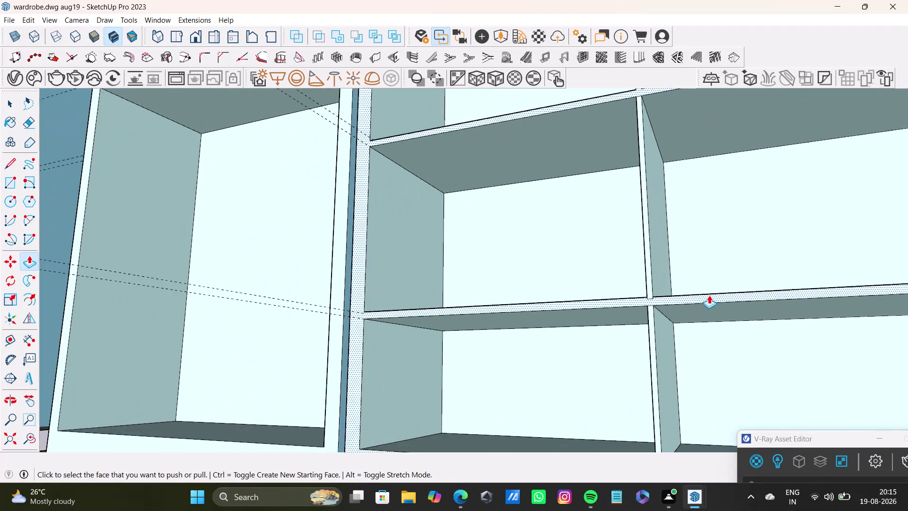
Push/Pull the upper and lower shelf faces of the central unit to their new depth.
middle_drag(705, 295, 655, 370)
scroll(up, 3)
drag(584, 345, 590, 343)
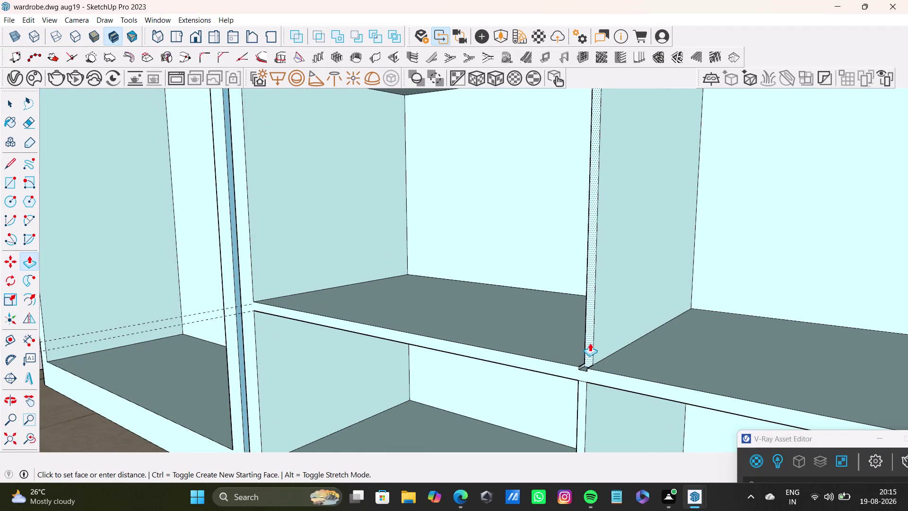
drag(590, 343, 588, 390)
scroll(down, 3)
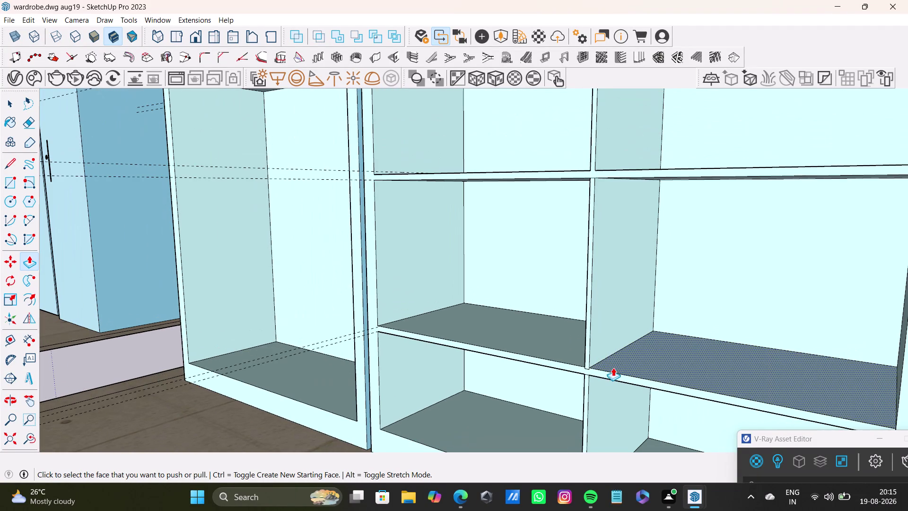
drag(623, 365, 575, 364)
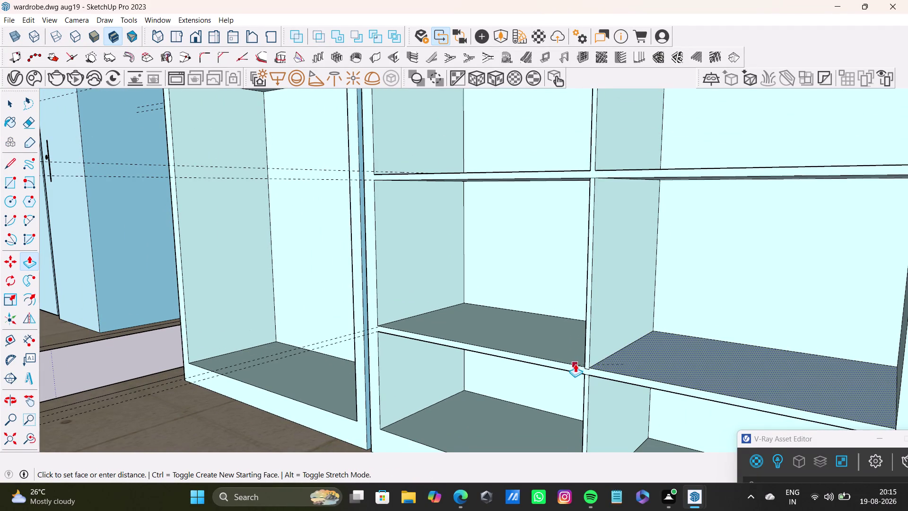
drag(575, 363, 574, 366)
scroll(down, 3)
middle_drag(599, 362, 719, 373)
scroll(down, 3)
scroll(down, 3)
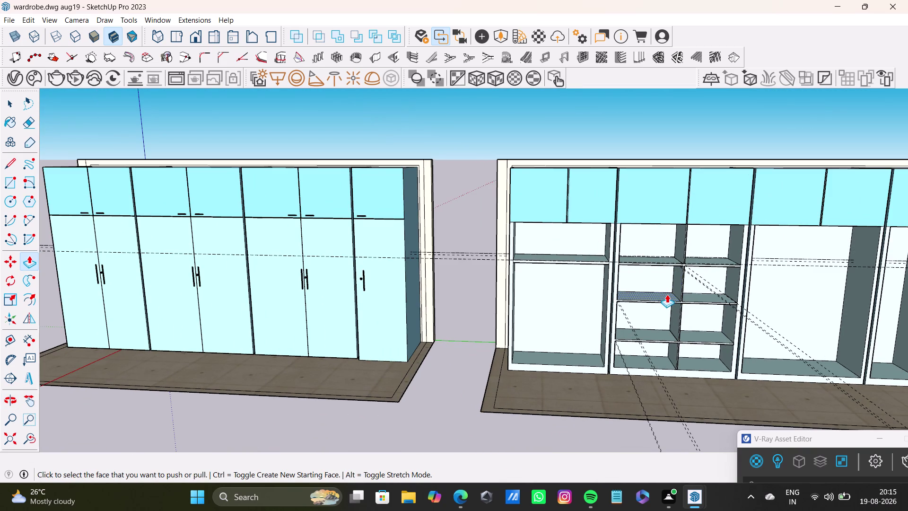
key(space)
scroll(down, 3)
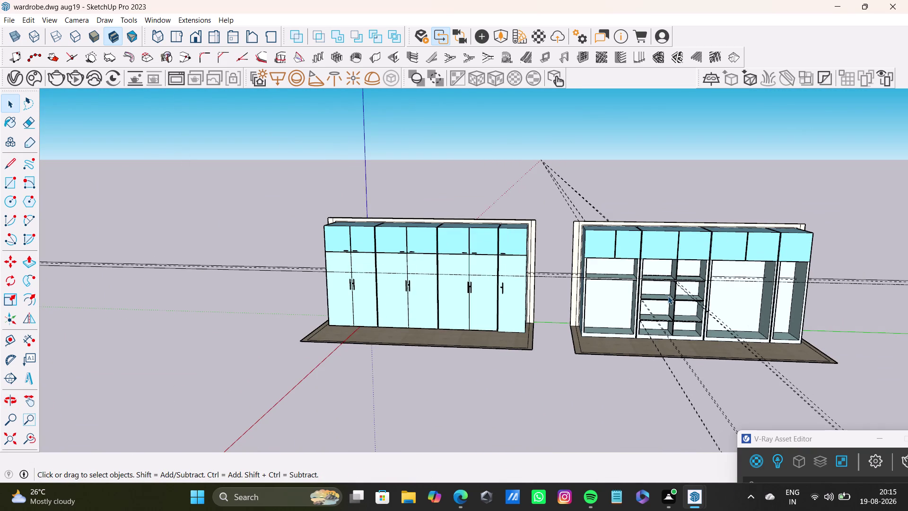
middle_drag(668, 295, 499, 252)
scroll(up, 3)
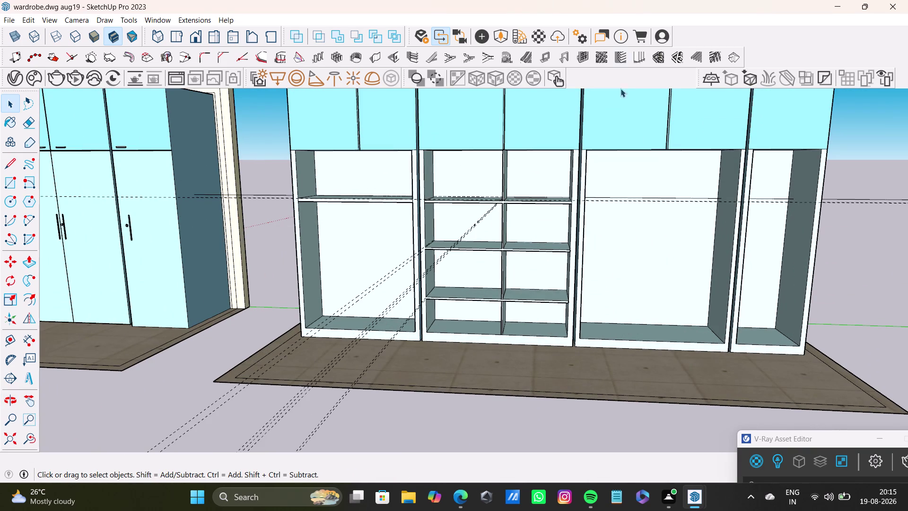
scroll(up, 3)
middle_drag(518, 264, 495, 258)
scroll(down, 3)
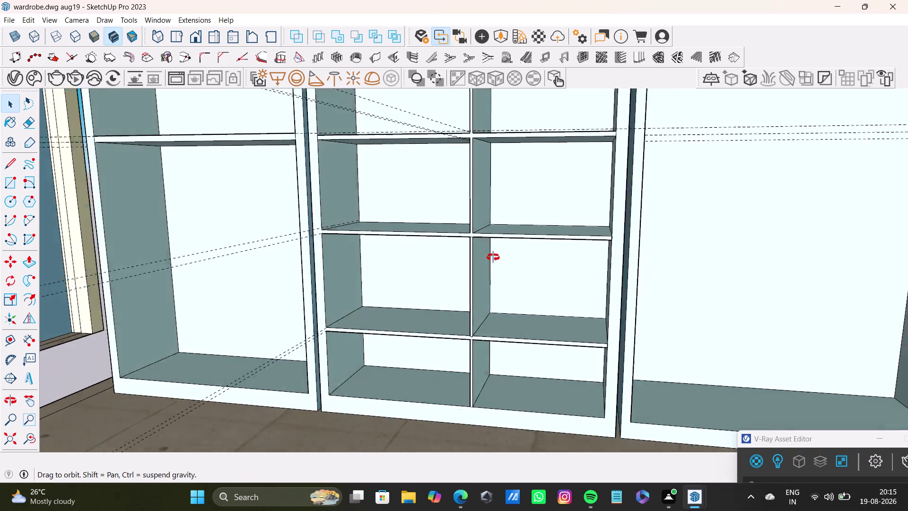
middle_drag(495, 258, 405, 255)
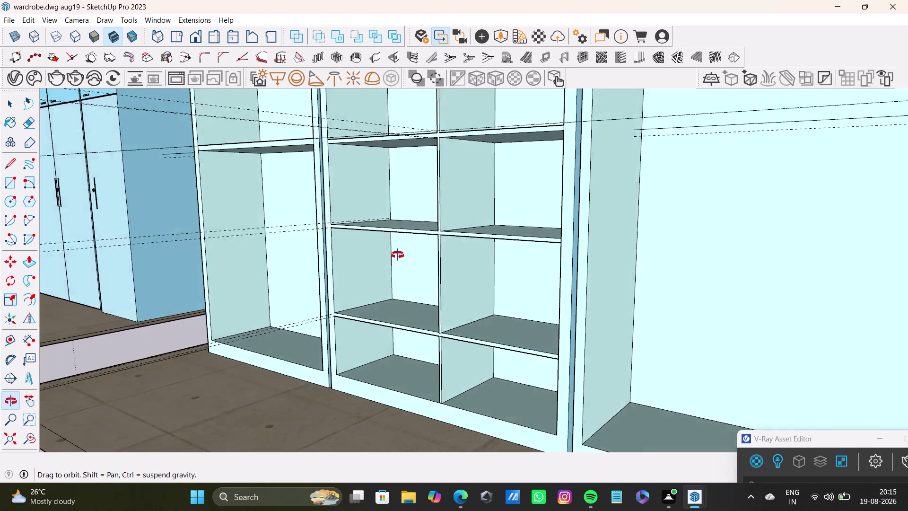
middle_drag(404, 255, 523, 222)
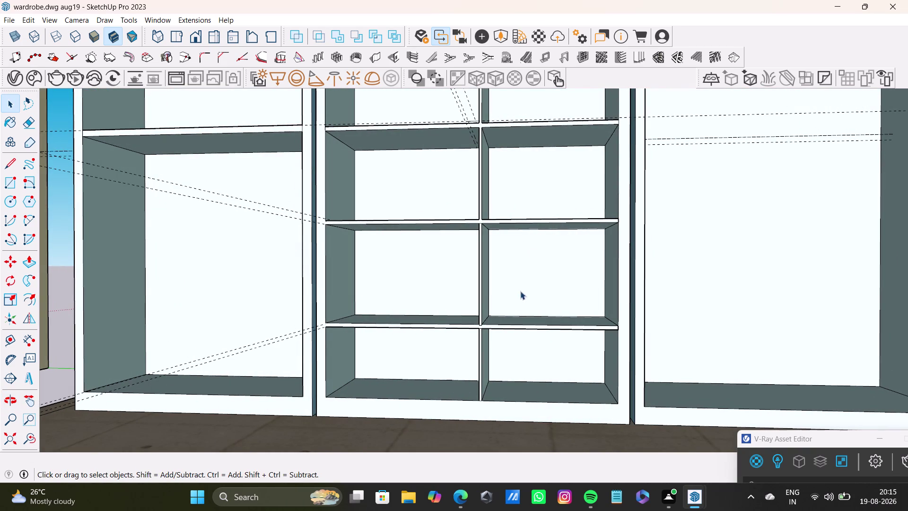
middle_drag(532, 362, 474, 376)
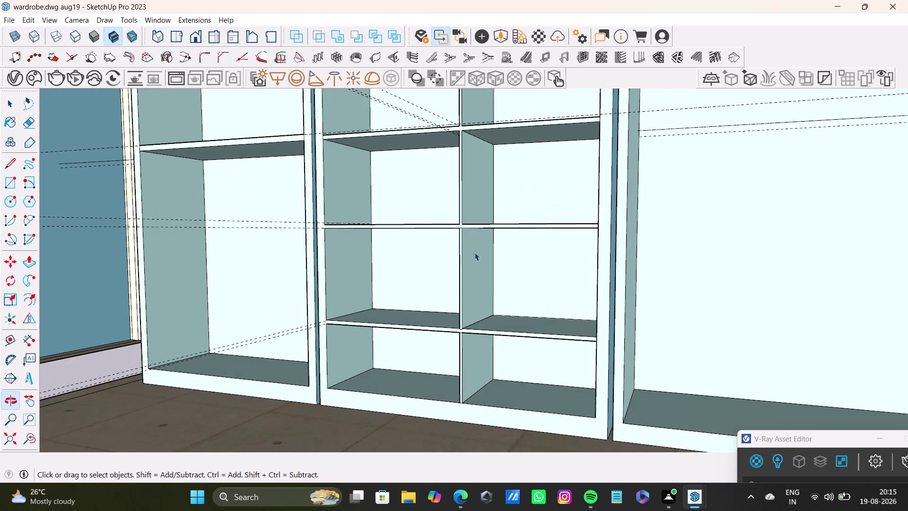
scroll(down, 3)
middle_drag(488, 203, 503, 265)
scroll(up, 3)
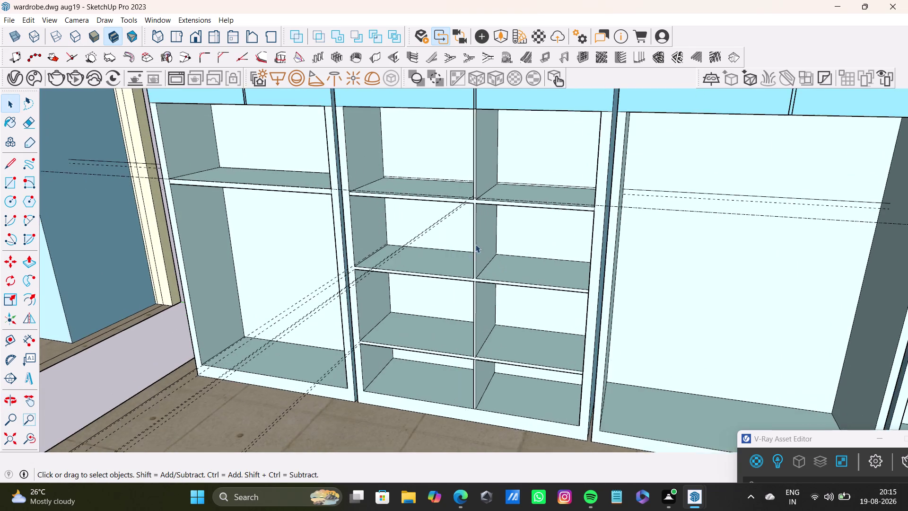
scroll(up, 3)
middle_drag(488, 239, 531, 190)
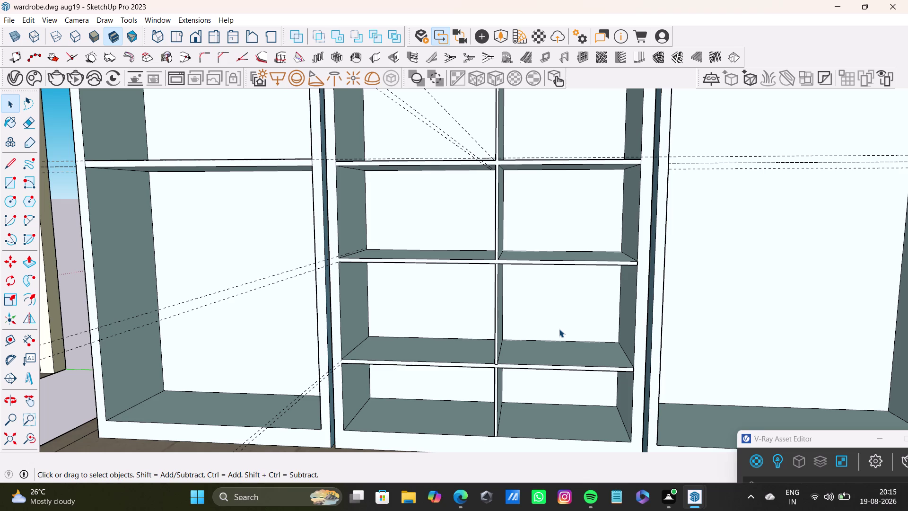
scroll(down, 3)
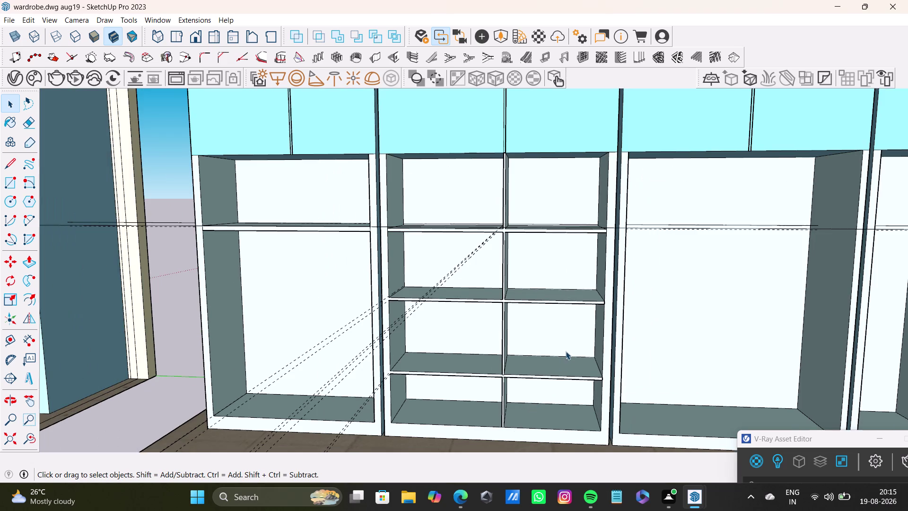
middle_drag(575, 283, 410, 351)
scroll(up, 3)
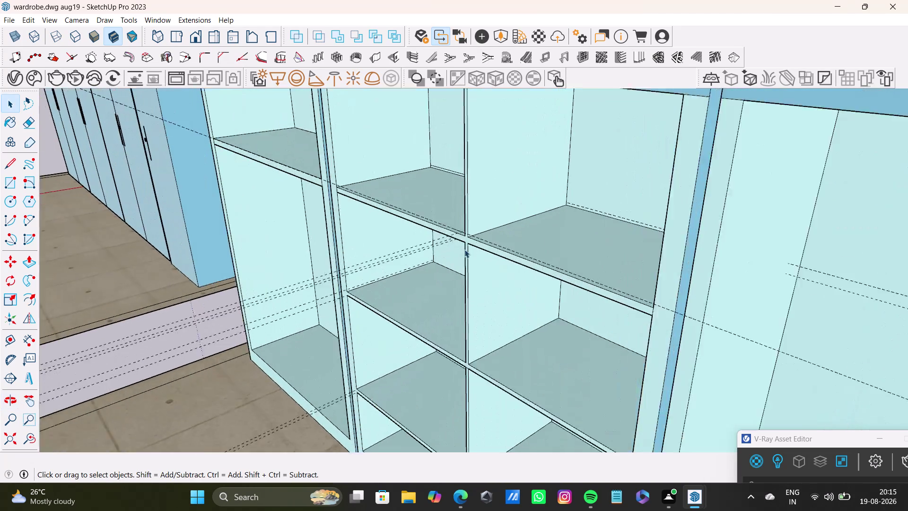
scroll(up, 3)
scroll(down, 3)
scroll(up, 3)
scroll(down, 3)
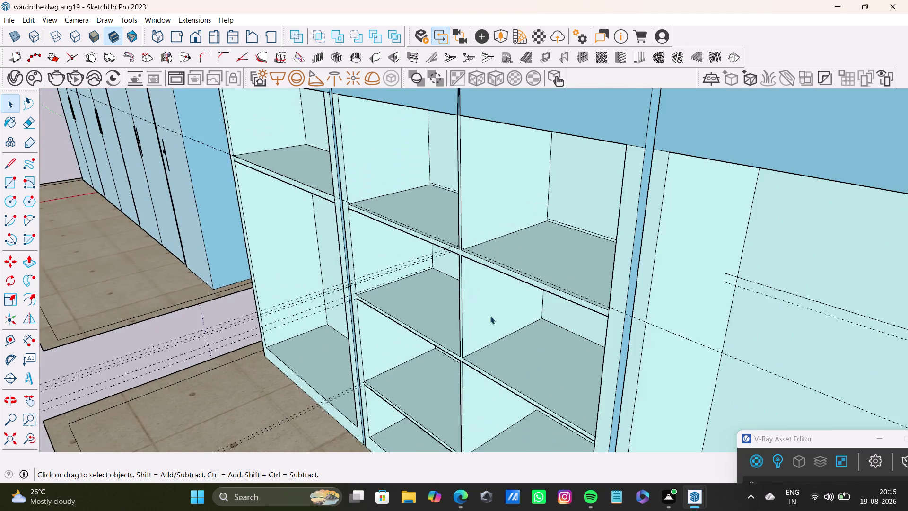
middle_drag(496, 323, 603, 310)
scroll(up, 3)
middle_drag(560, 379, 620, 375)
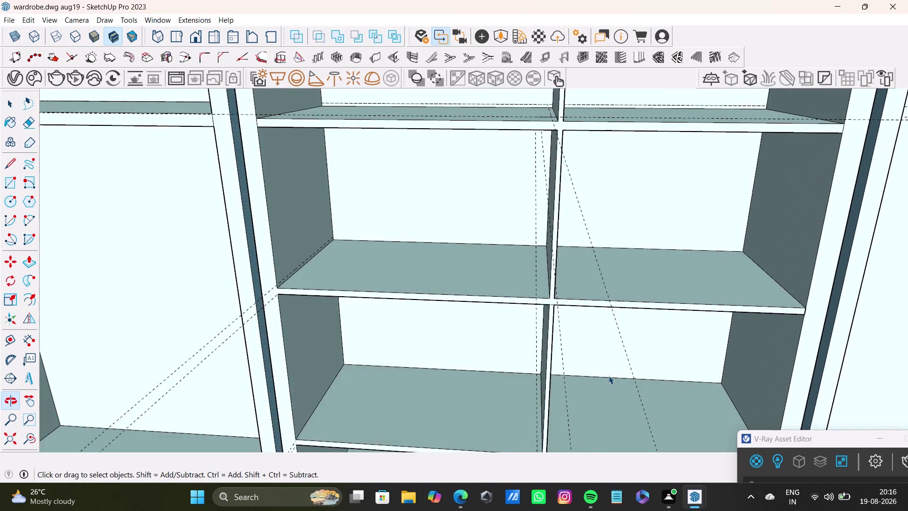
scroll(down, 3)
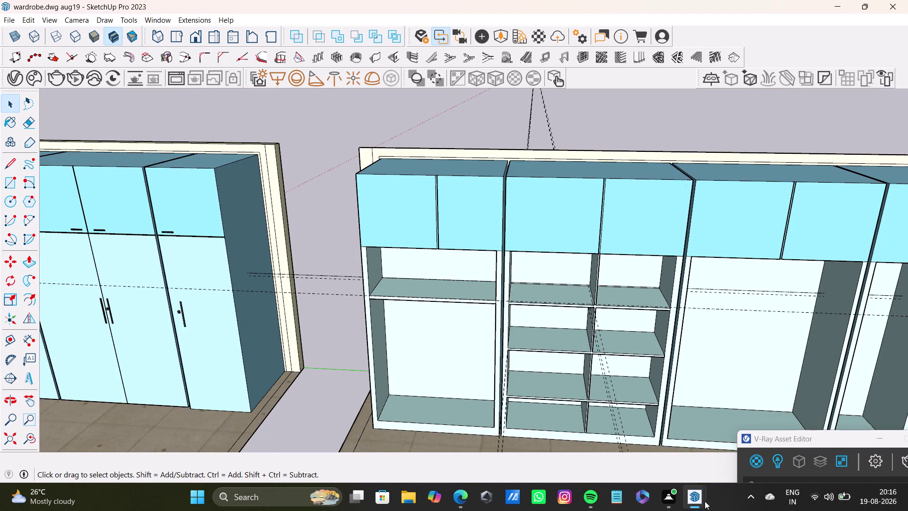
click(834, 5)
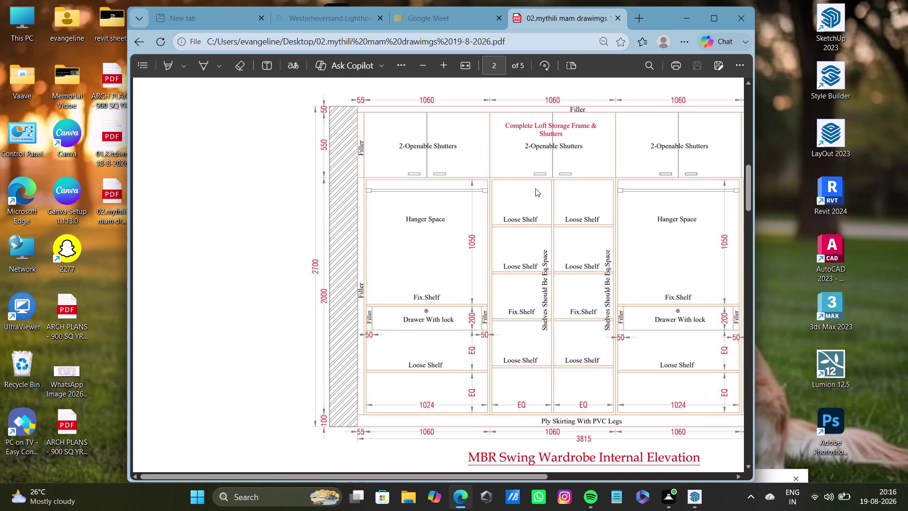
click(710, 18)
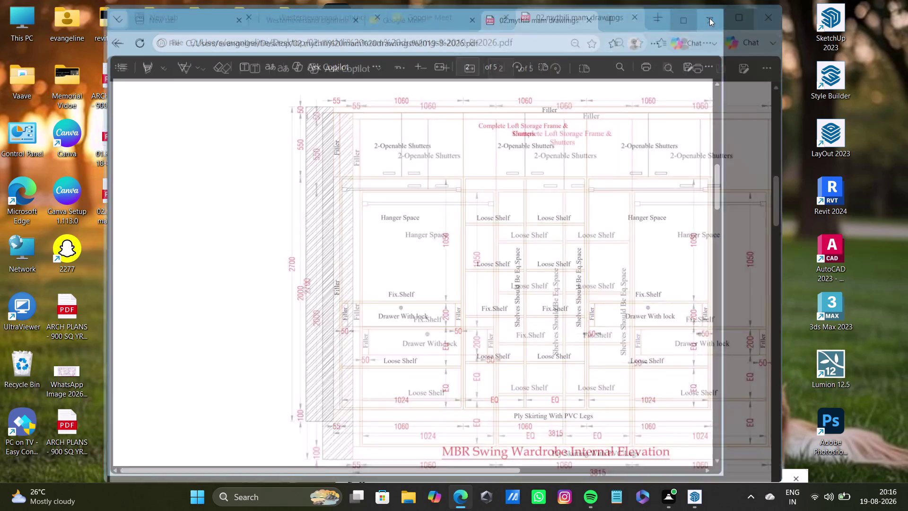
click(868, 7)
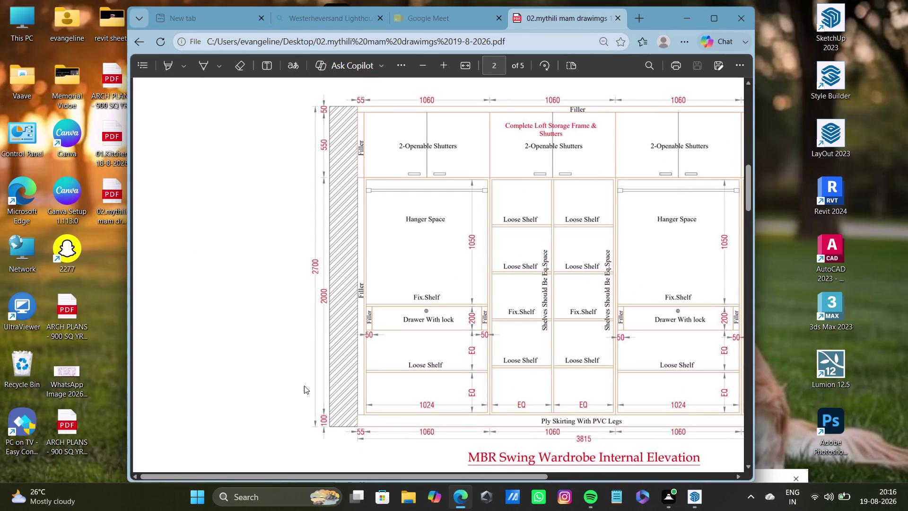
drag(370, 477, 450, 480)
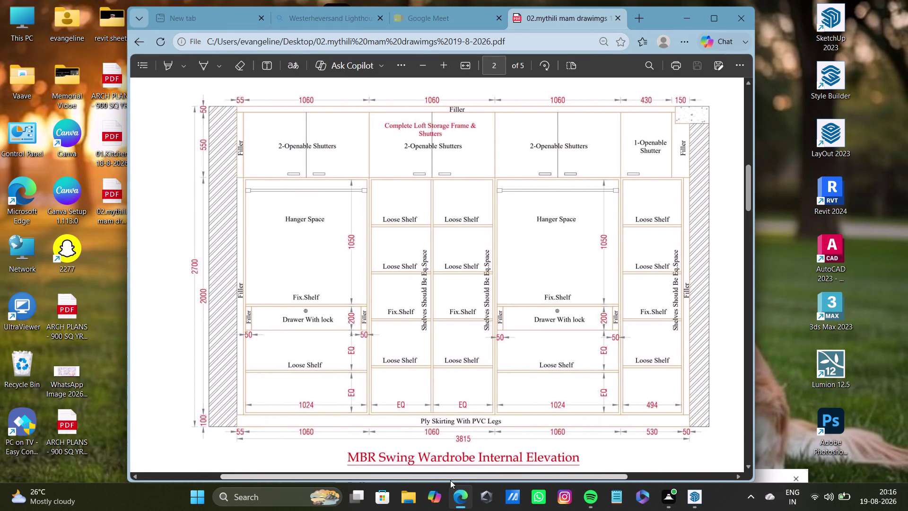
drag(450, 480, 457, 481)
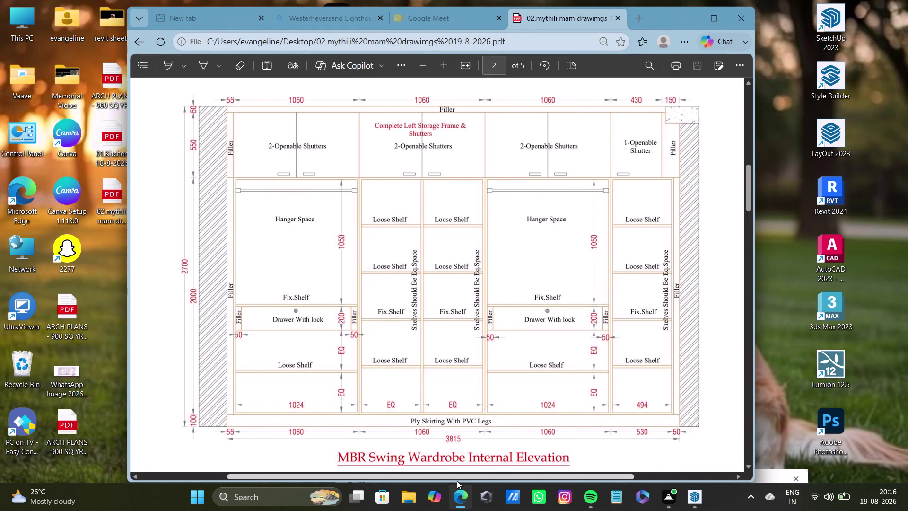
drag(457, 480, 461, 483)
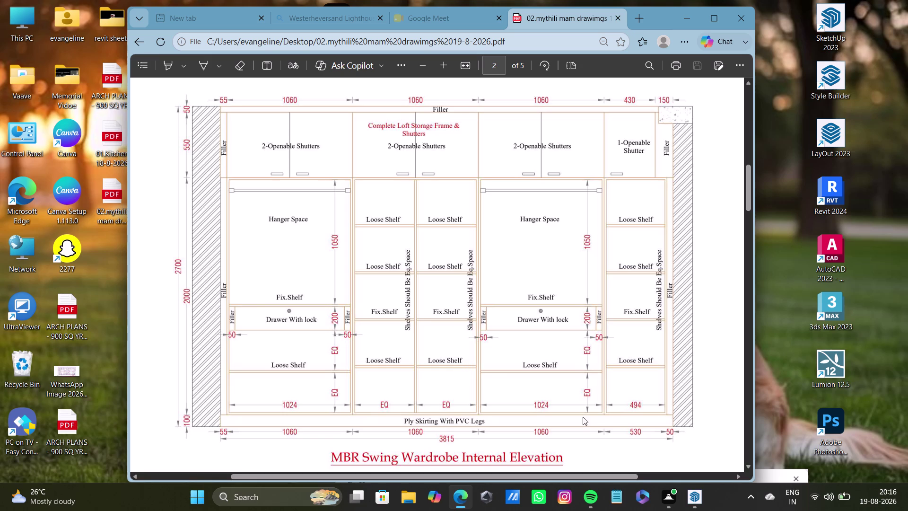
click(698, 499)
middle_drag(602, 361, 602, 332)
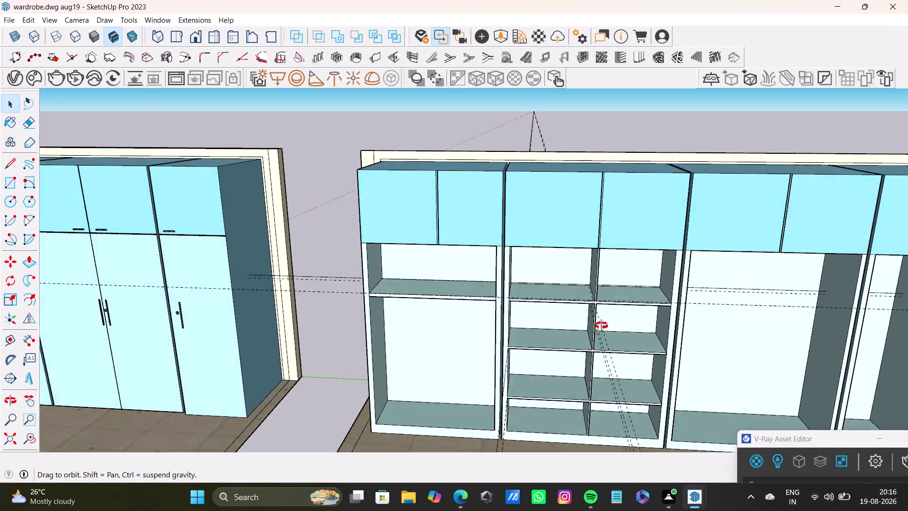
middle_drag(602, 332, 604, 261)
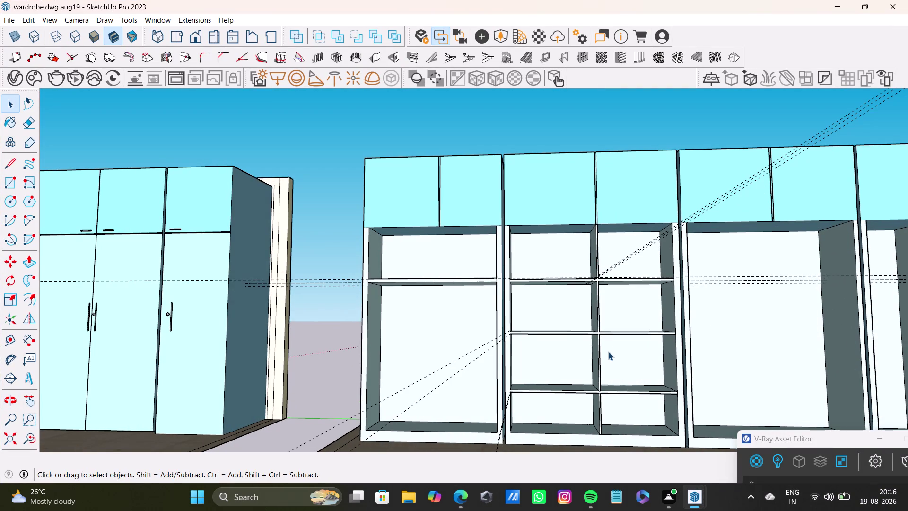